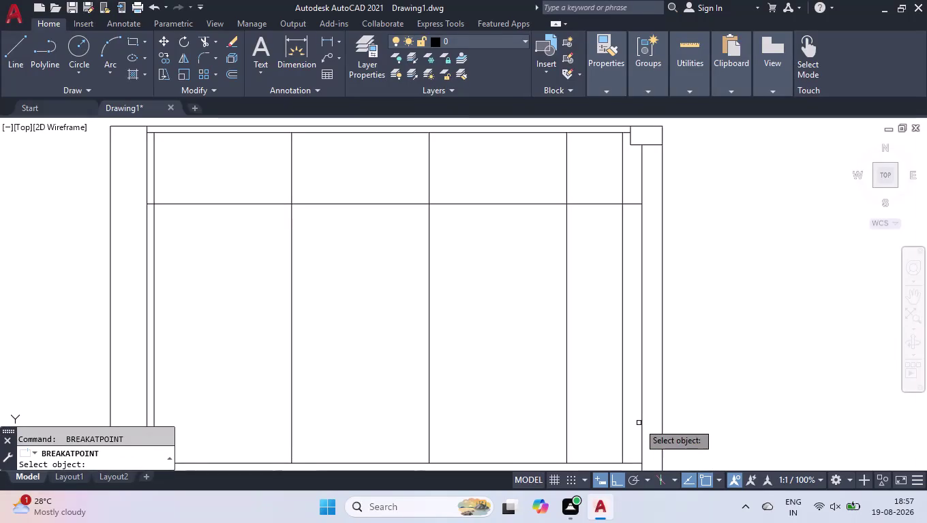
Break the inner right side line at its intersection with the shelf line.
click(640, 416)
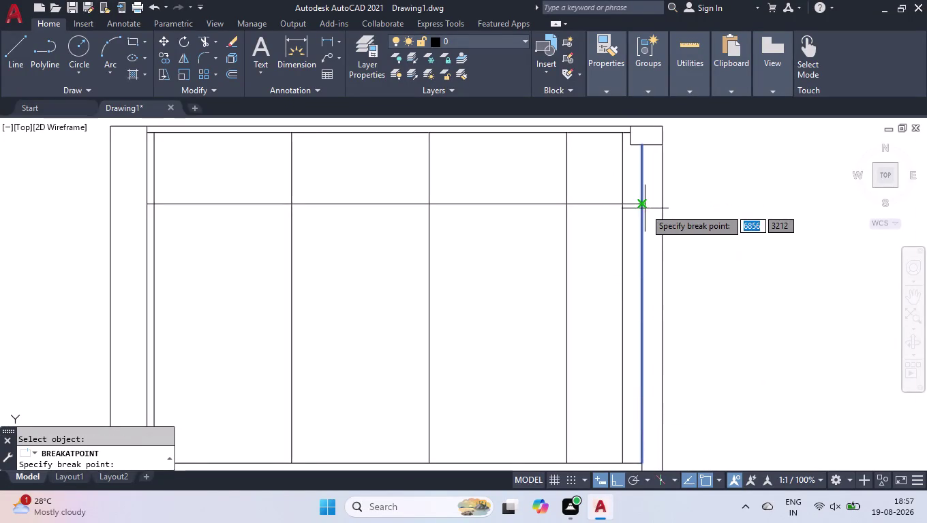
click(642, 204)
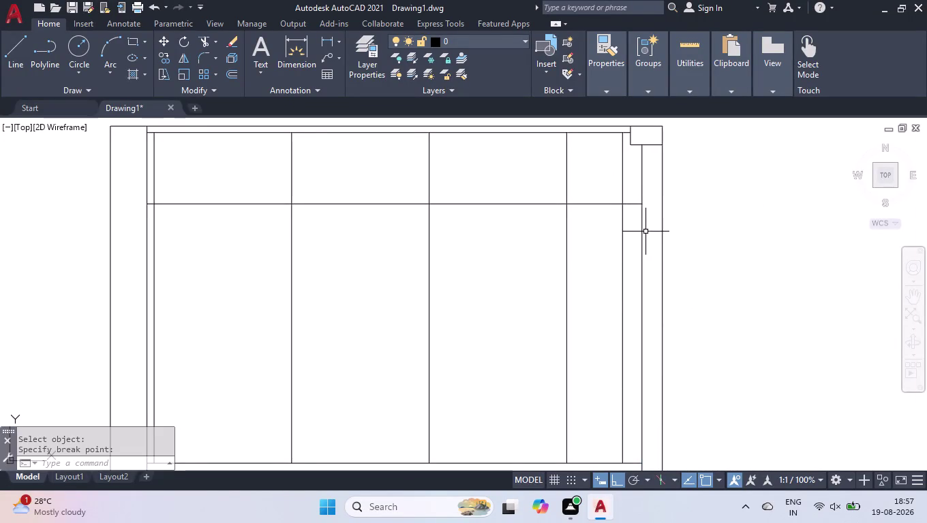
text(OFF)
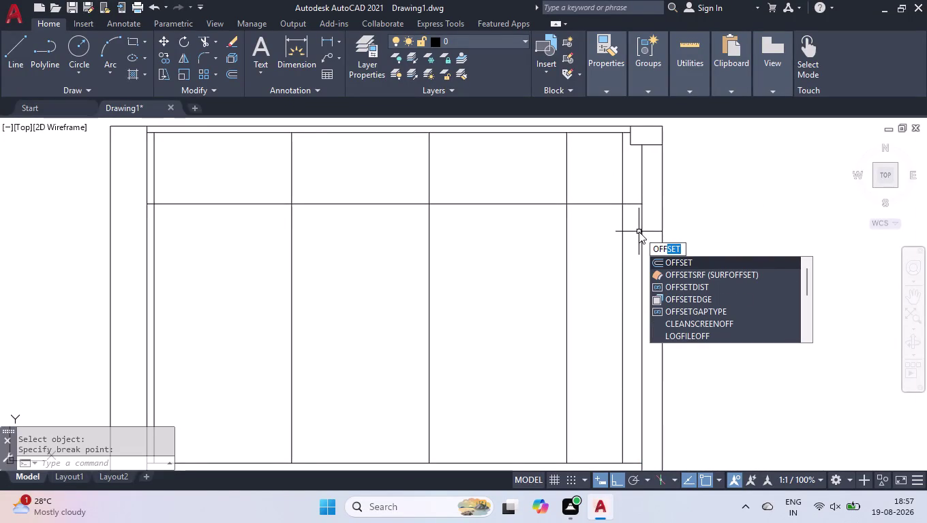
key(space)
key(space)
key(space)
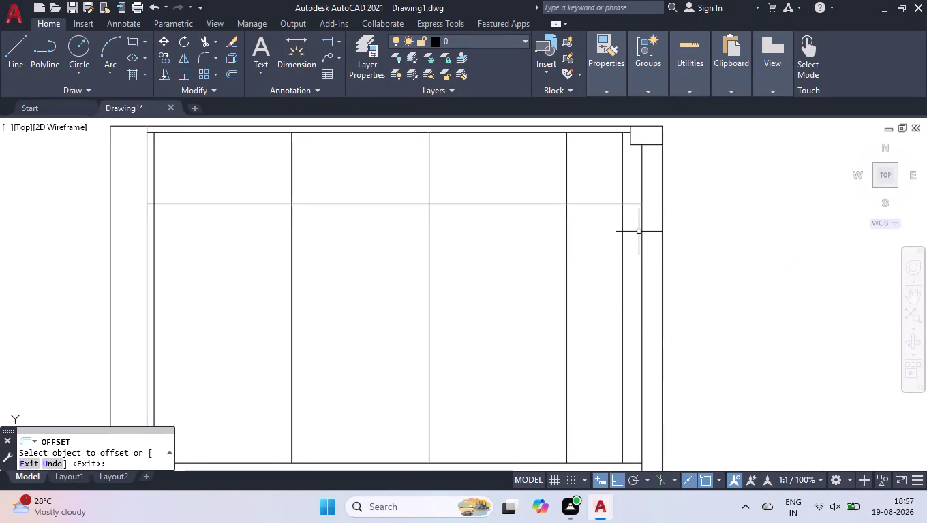
text(TR)
key(Return)
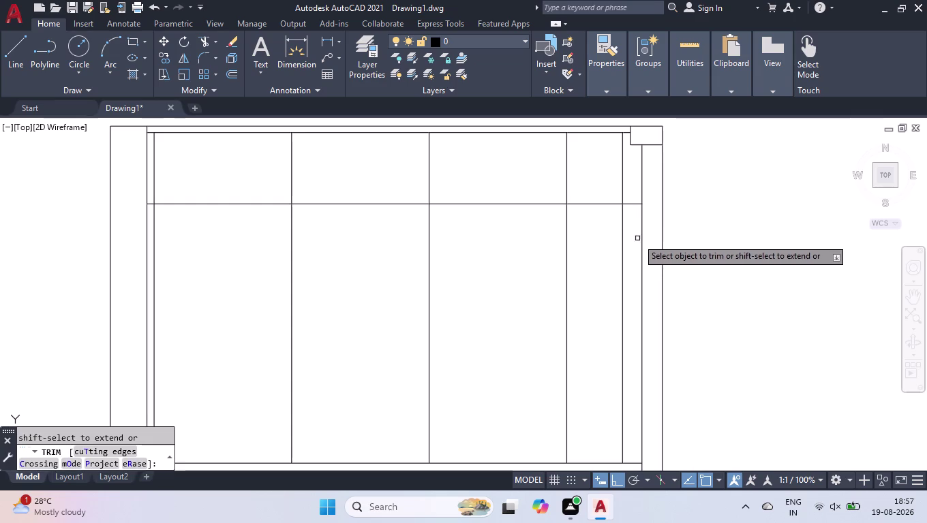
Fence-trim the vertical partition lines below the shelf line to open the lower compartment.
click(633, 242)
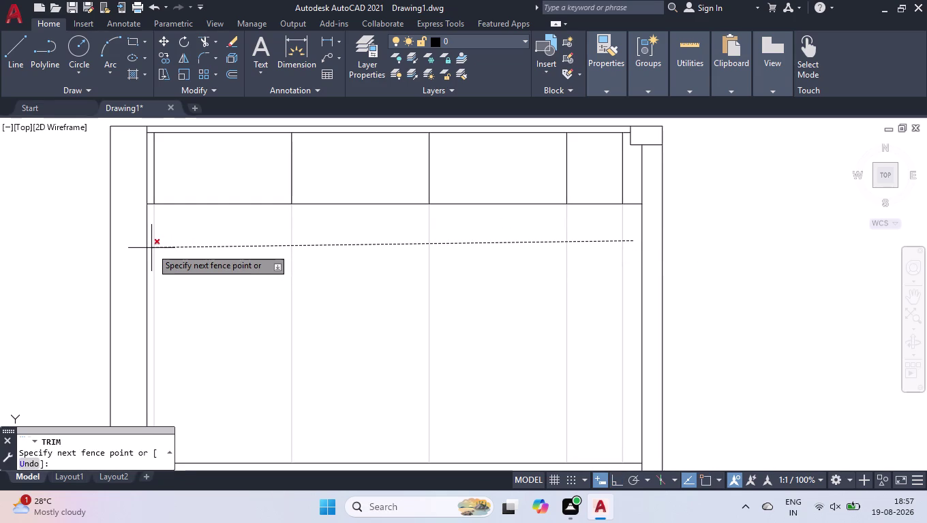
click(211, 257)
key(Return)
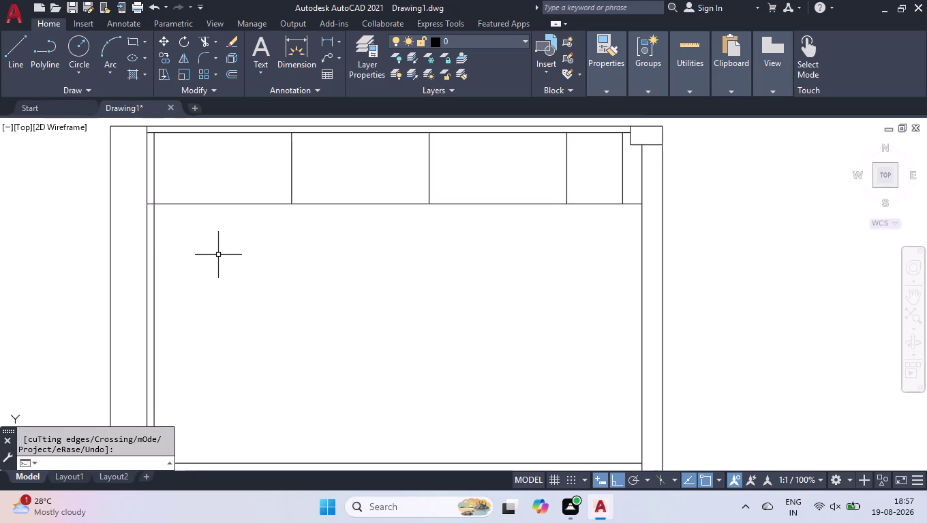
text(OFF)
key(Return)
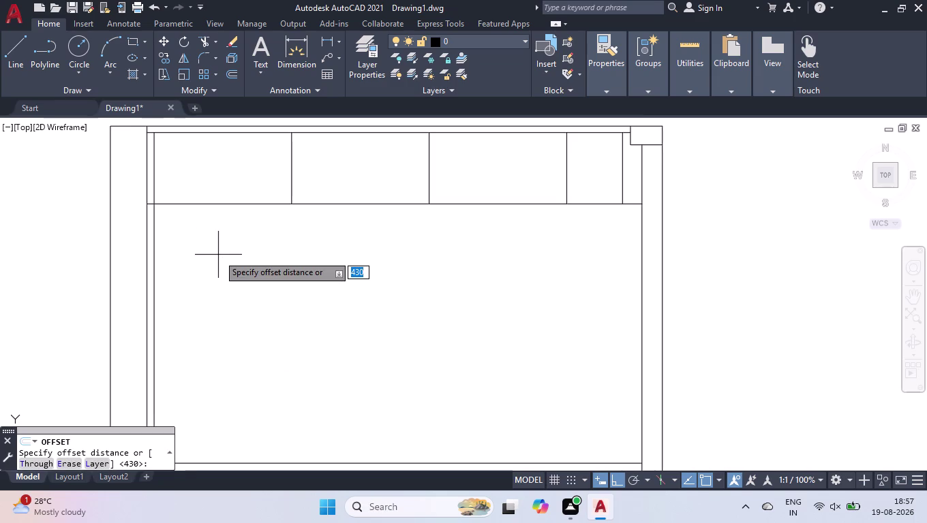
Offset the inner right line 50 inward, then offset that copy 530 to the left.
text(50)
key(Return)
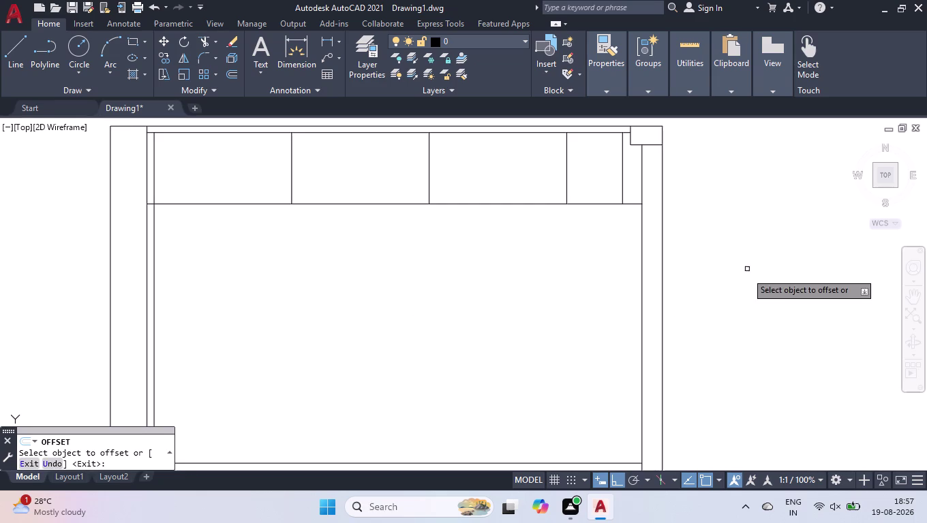
click(641, 325)
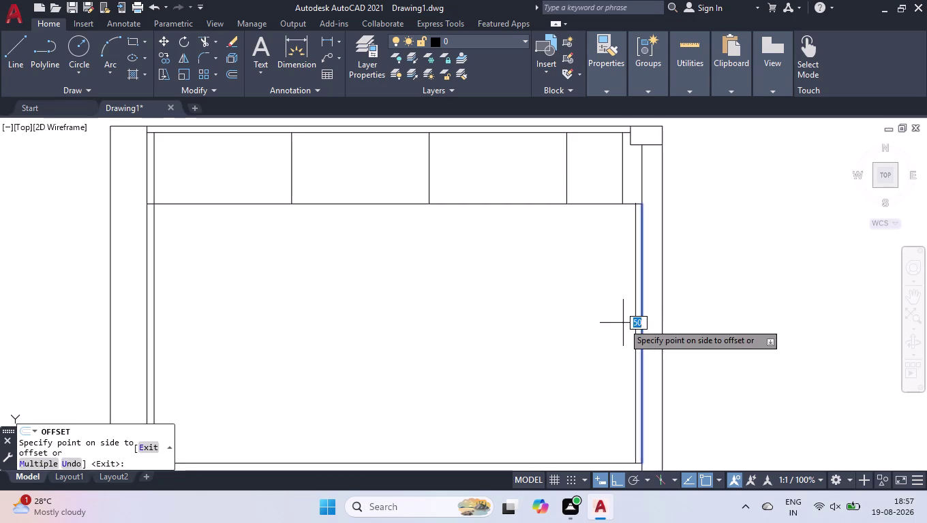
click(623, 323)
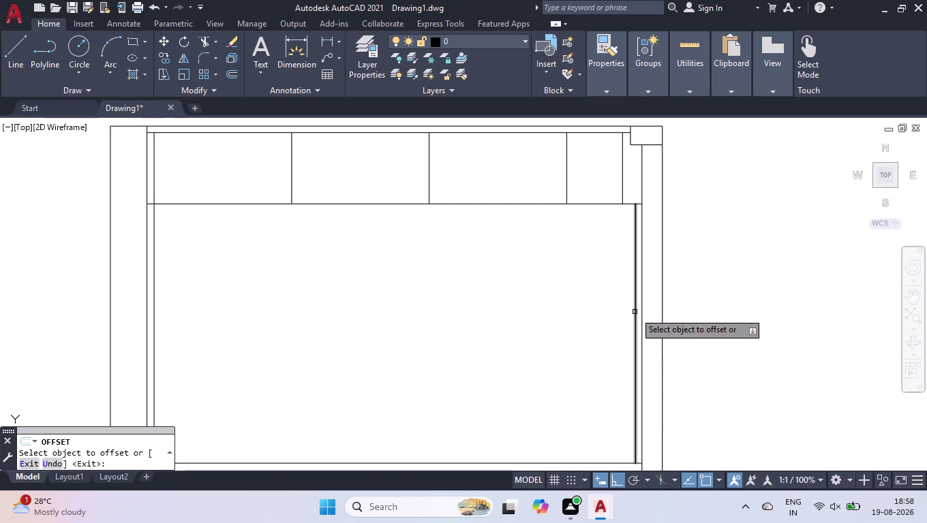
click(635, 305)
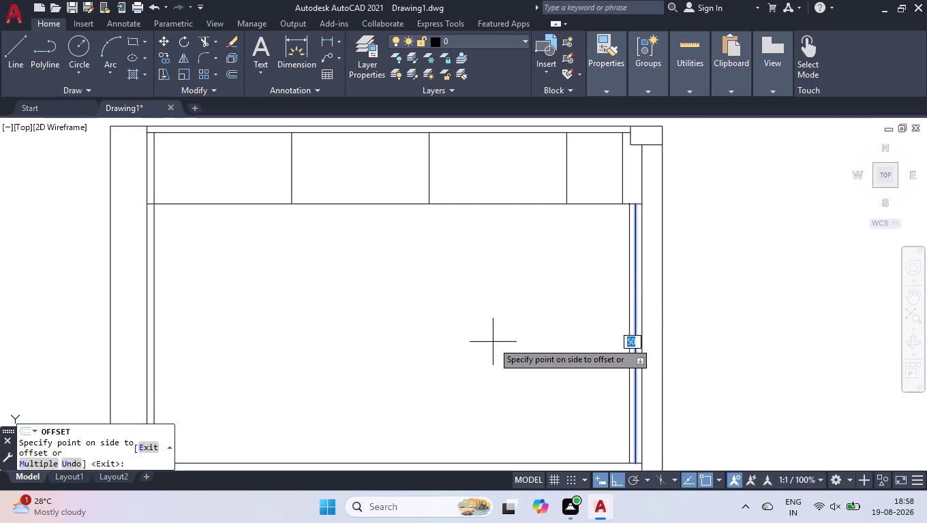
text(530)
key(Return)
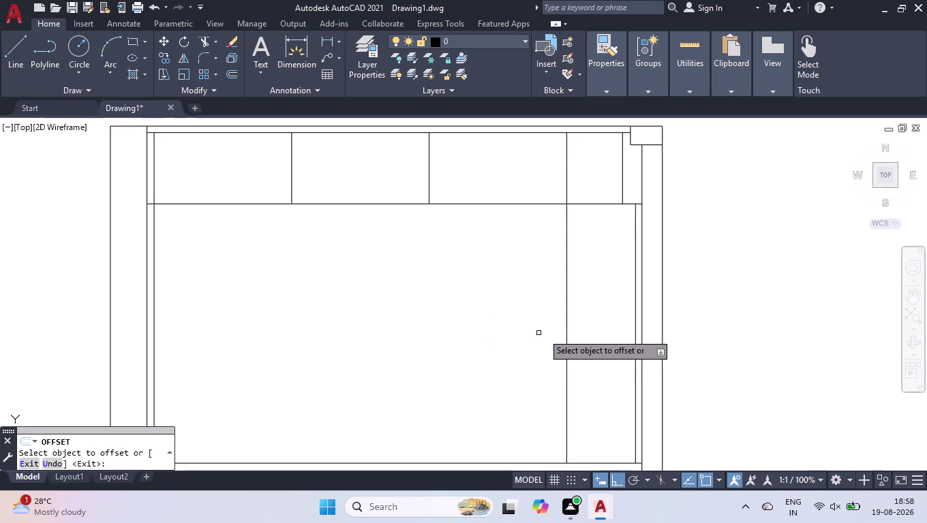
Offset the partition line 1060 to the left twice, adding two more lower partitions.
click(566, 334)
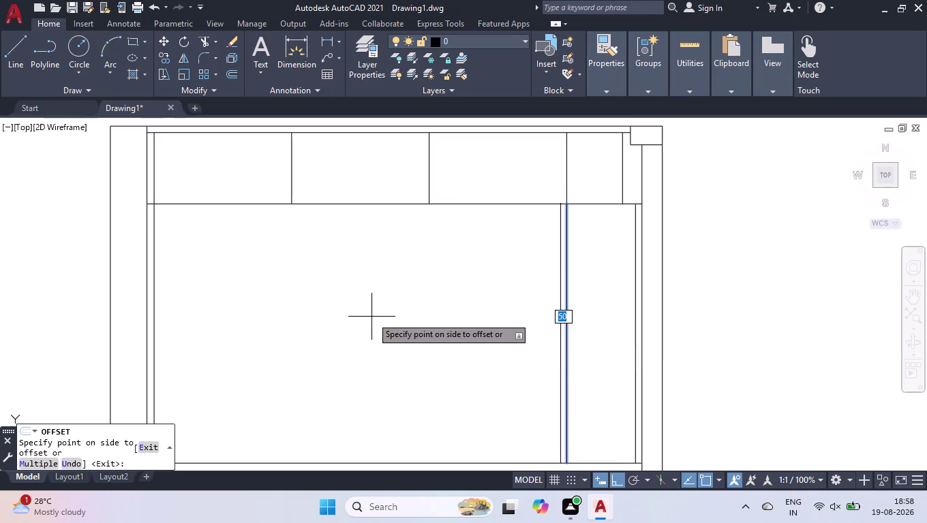
key(1)
text(060)
key(Return)
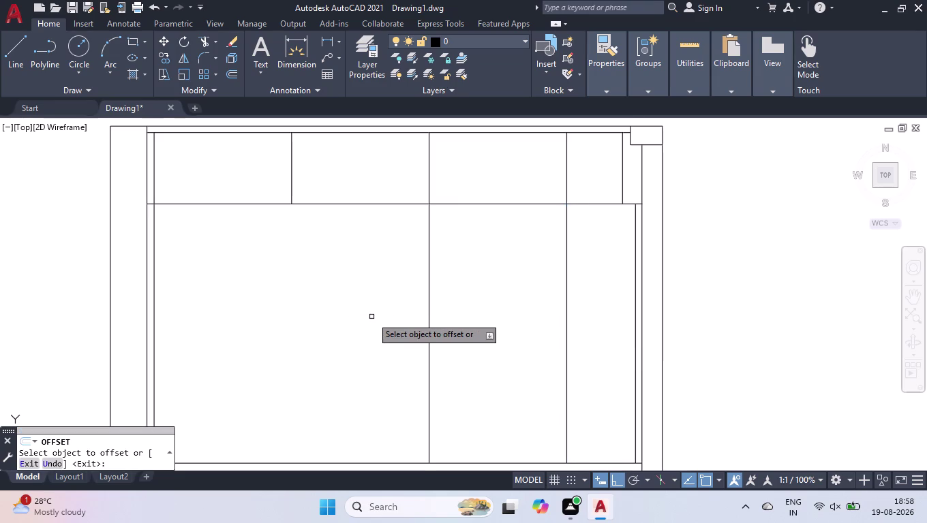
click(428, 310)
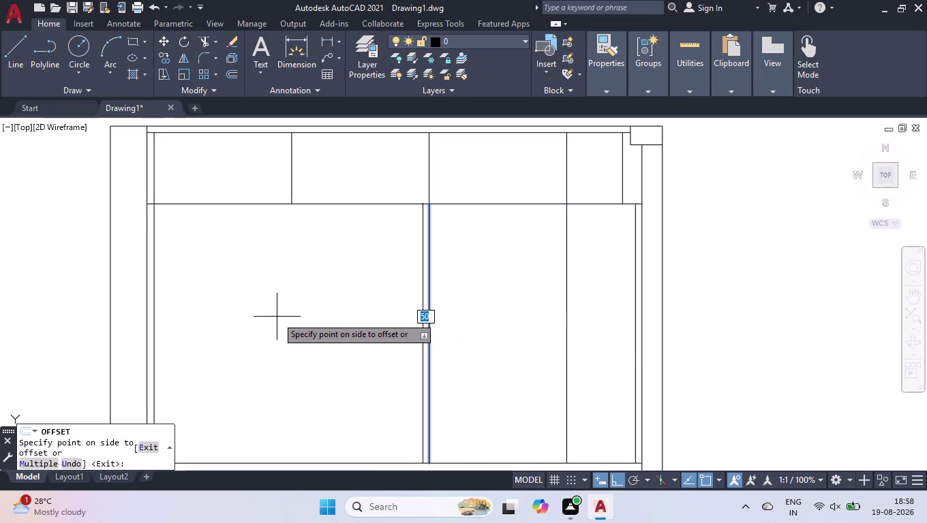
text(19)
key(BackSpace)
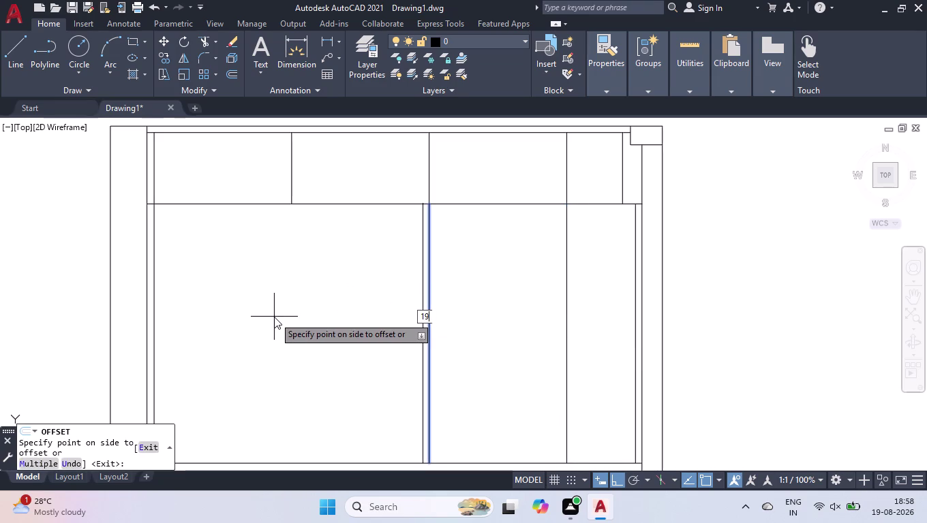
text(060)
key(Return)
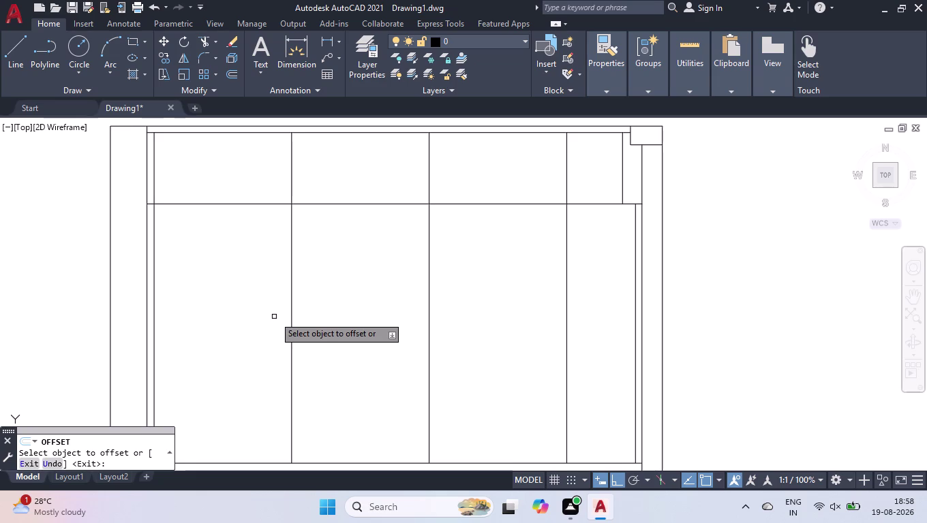
key(space)
scroll(down, 3)
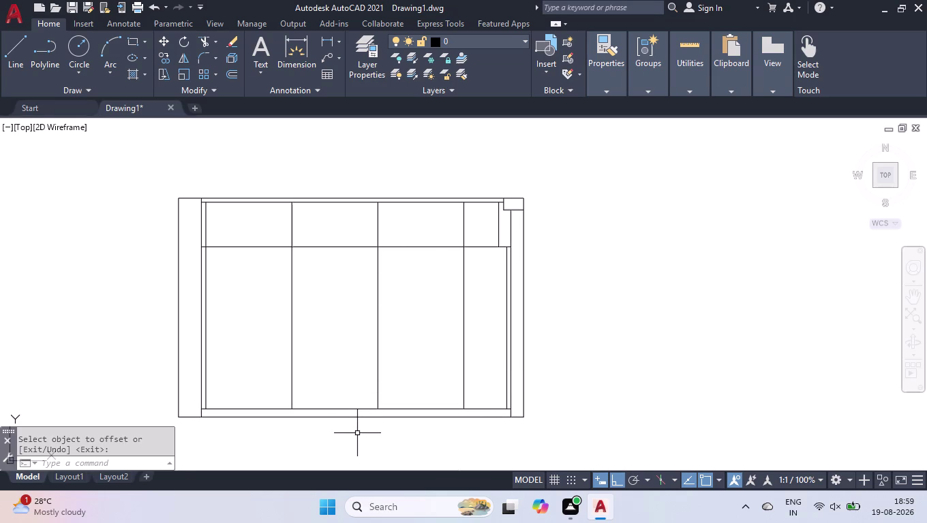
right_drag(363, 434, 351, 435)
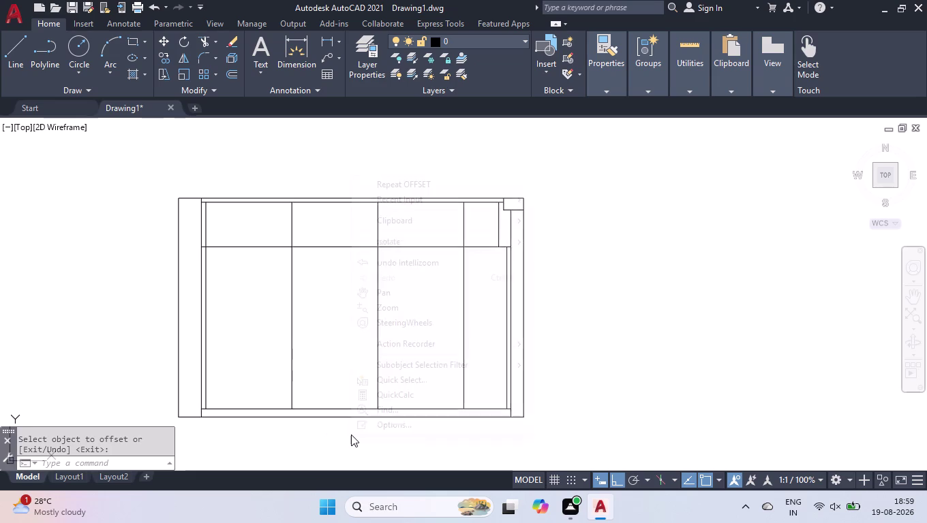